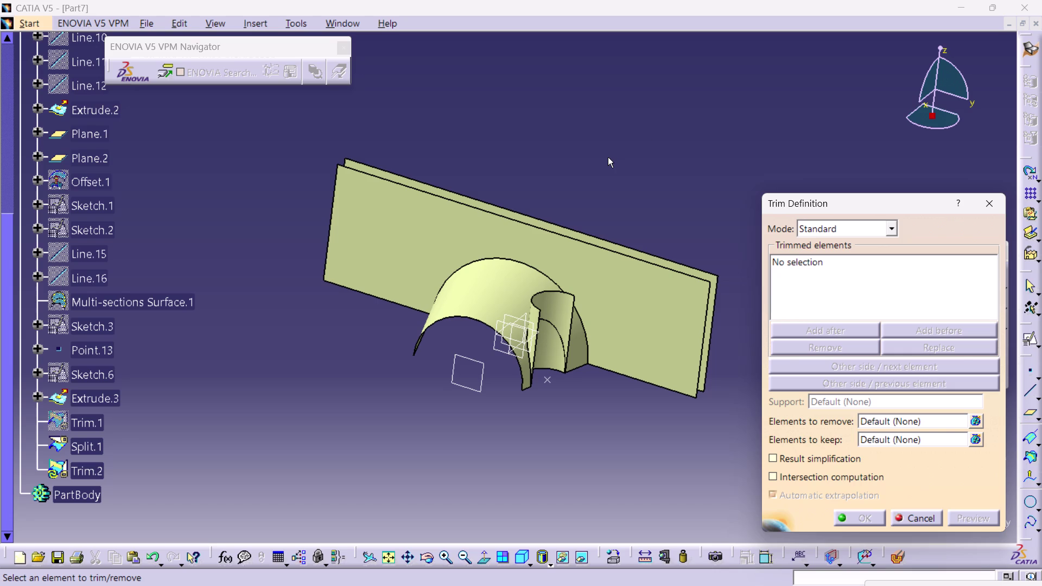
click(806, 273)
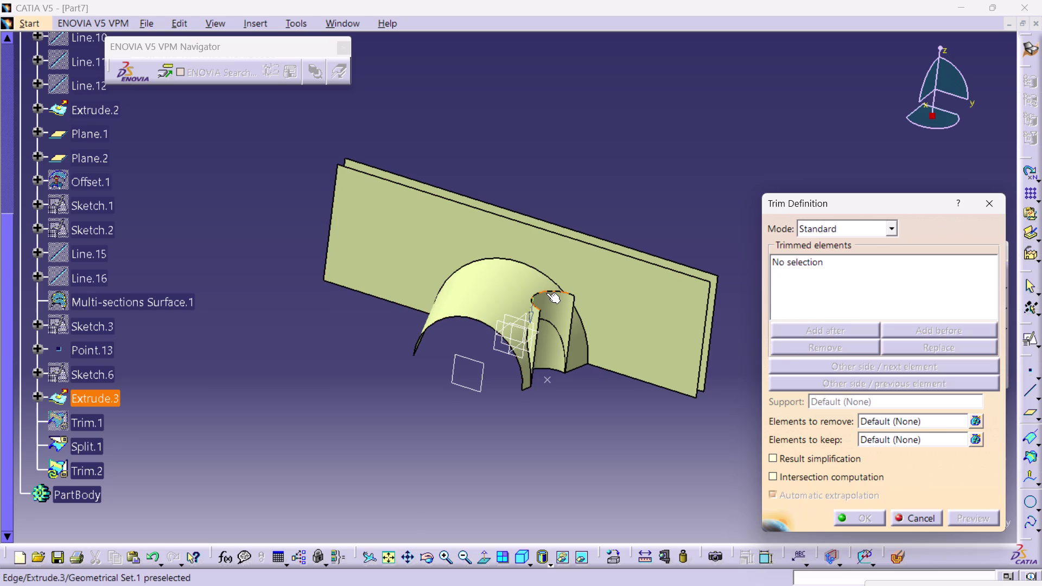
click(547, 293)
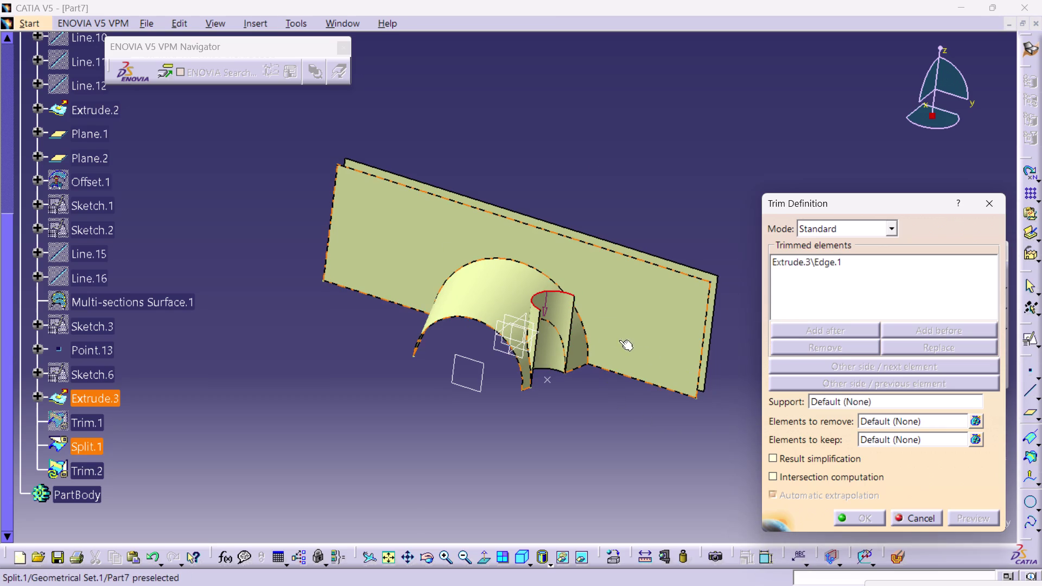
click(568, 323)
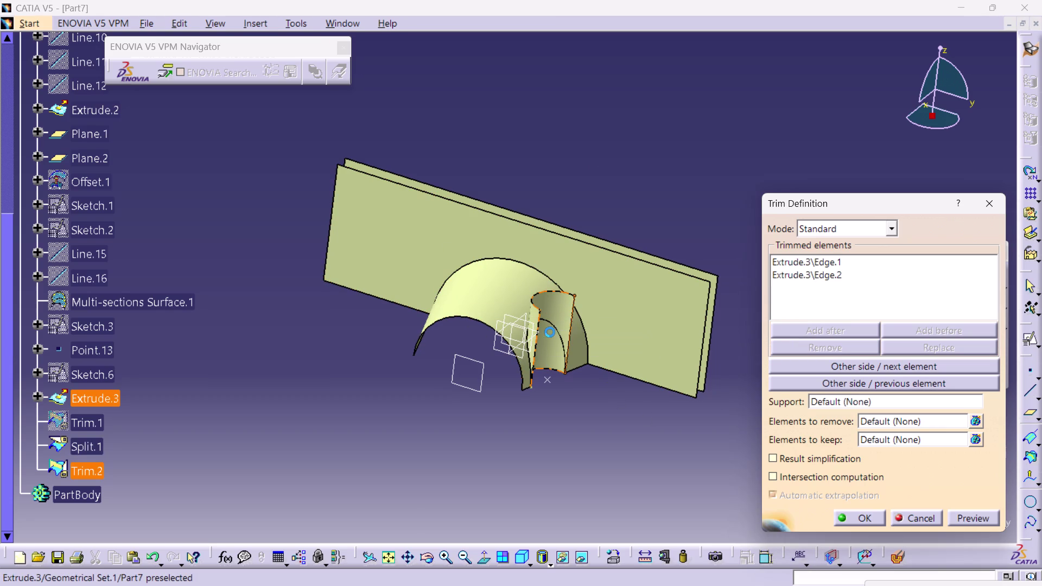
click(537, 314)
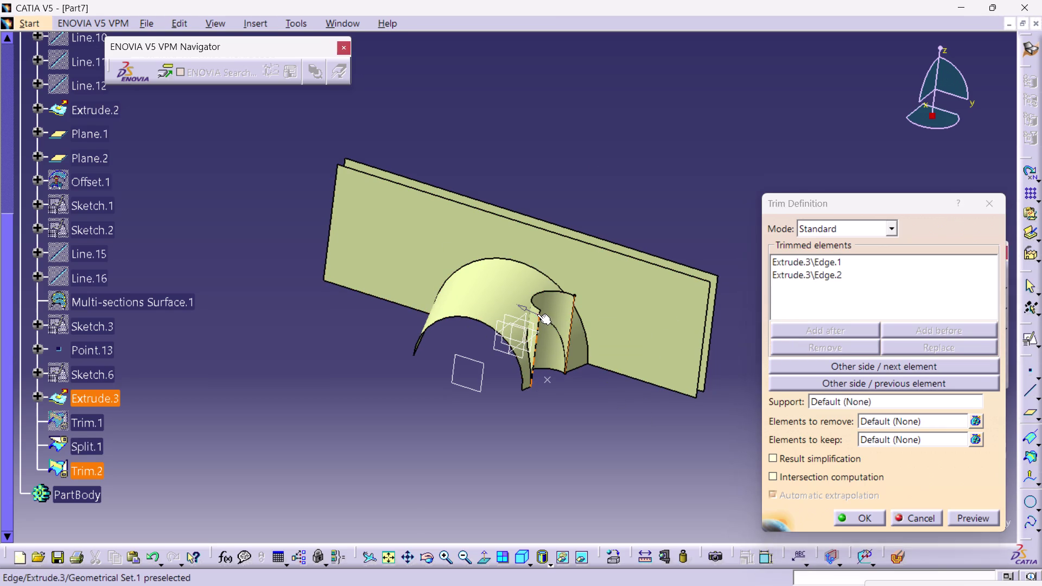
click(635, 351)
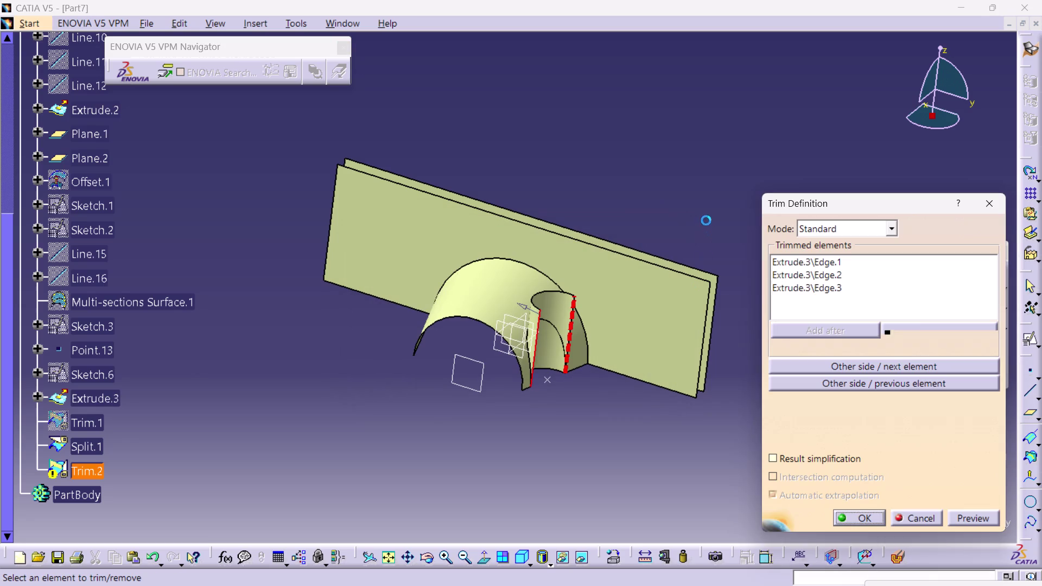
click(550, 292)
click(622, 345)
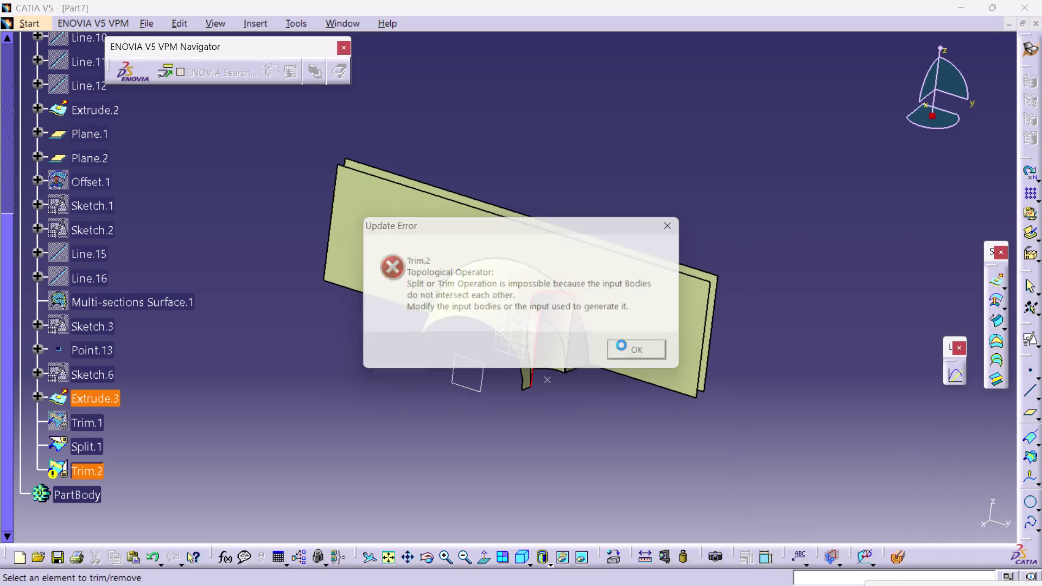
click(853, 519)
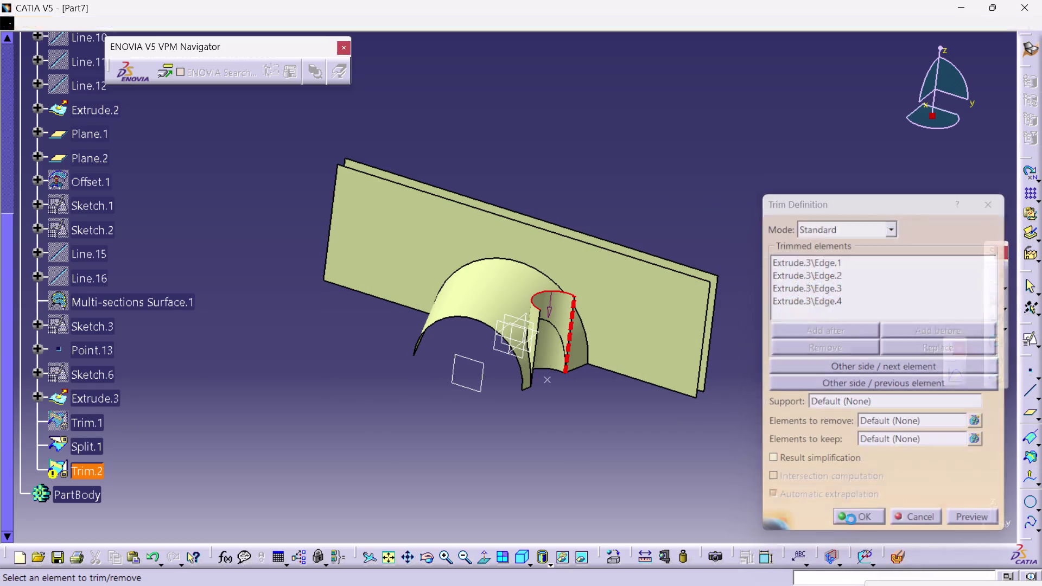
click(662, 345)
click(679, 176)
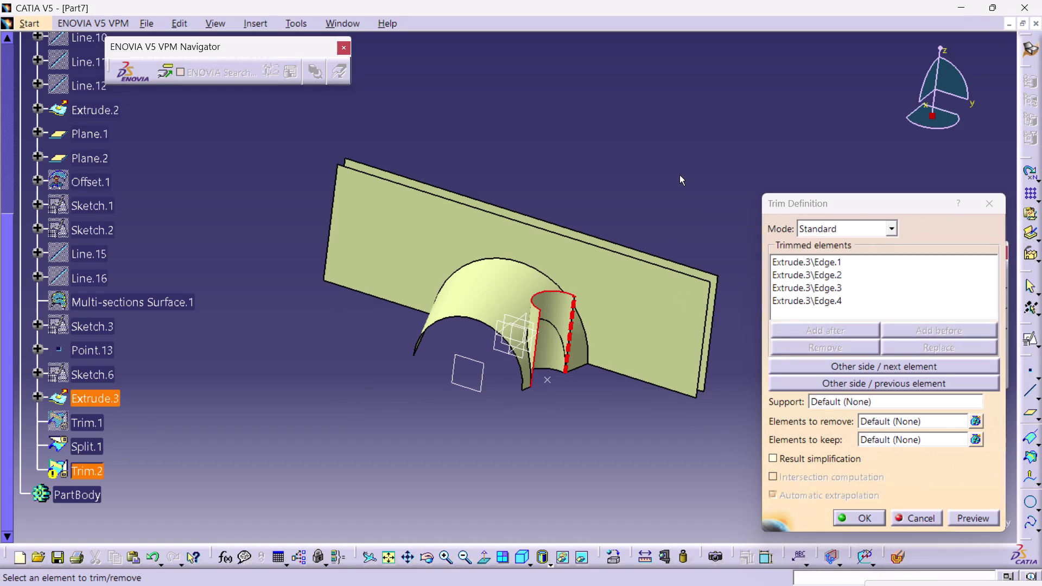
click(982, 199)
click(720, 156)
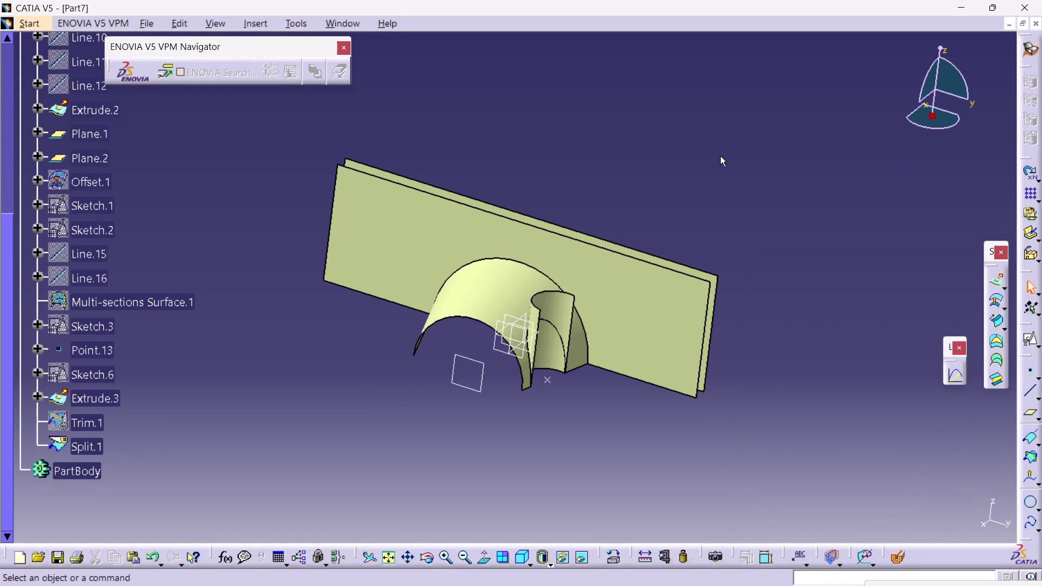
click(248, 24)
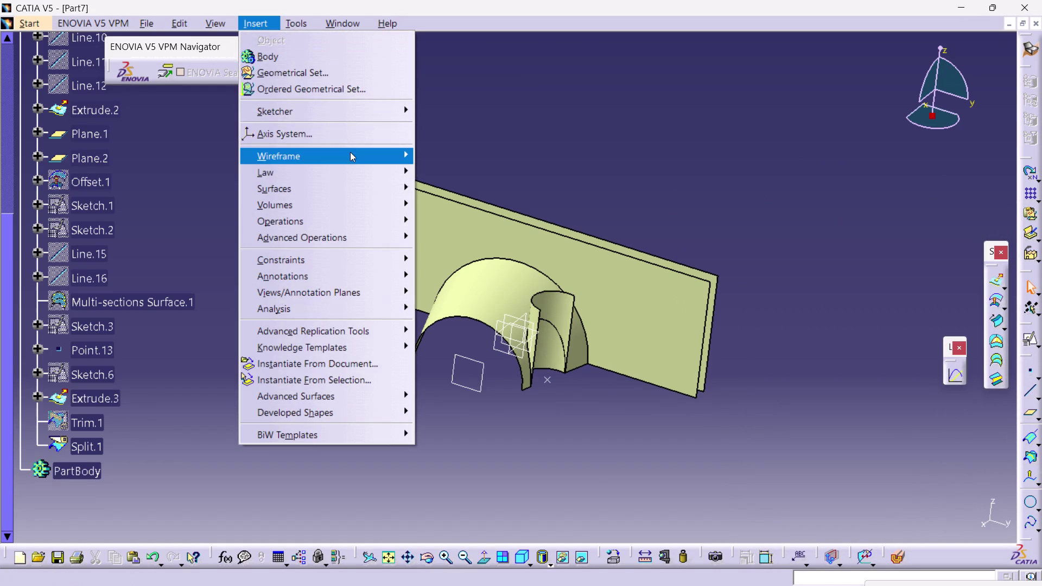
click(351, 215)
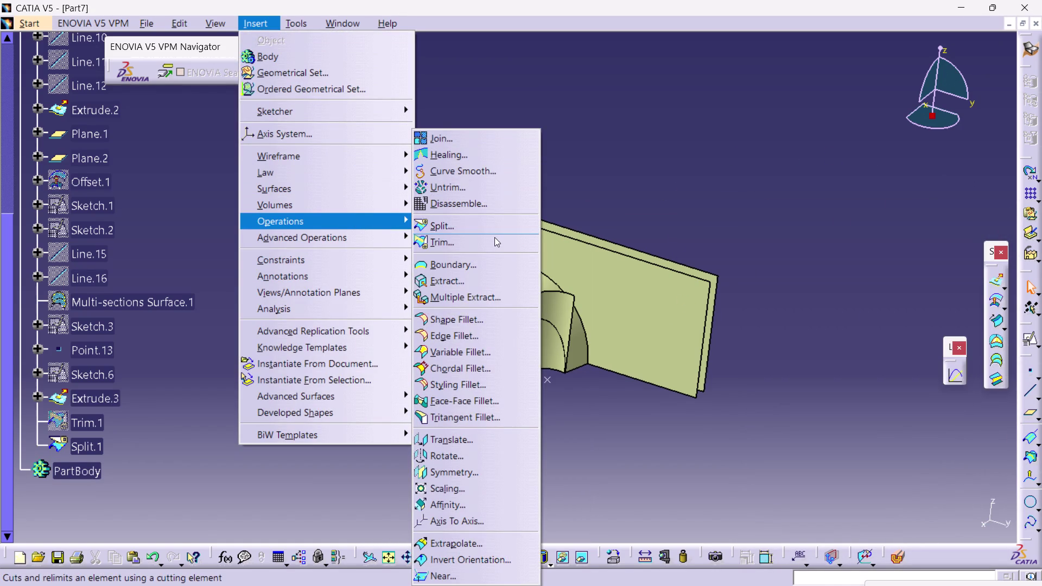
click(495, 237)
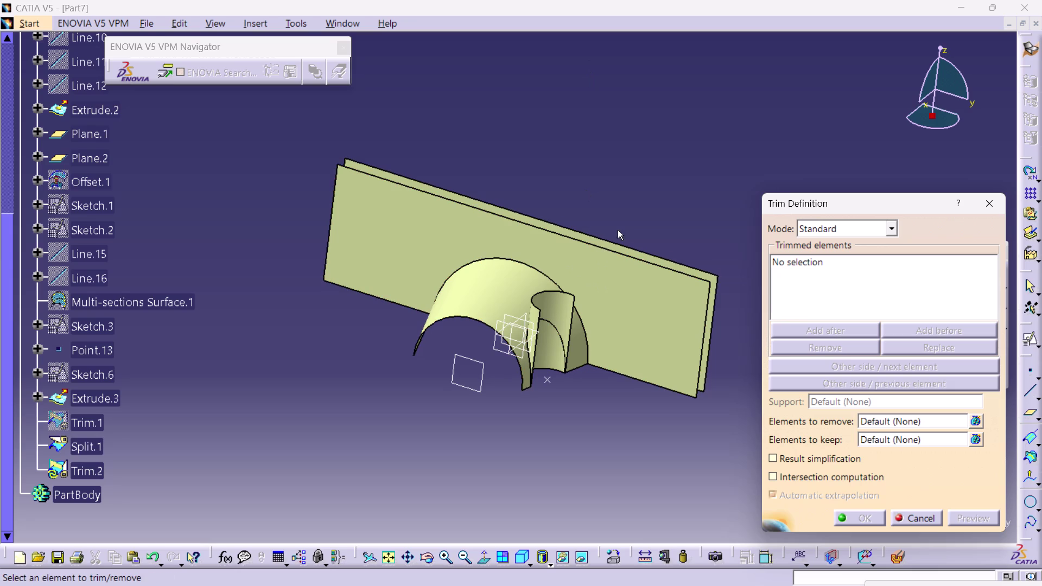
click(793, 288)
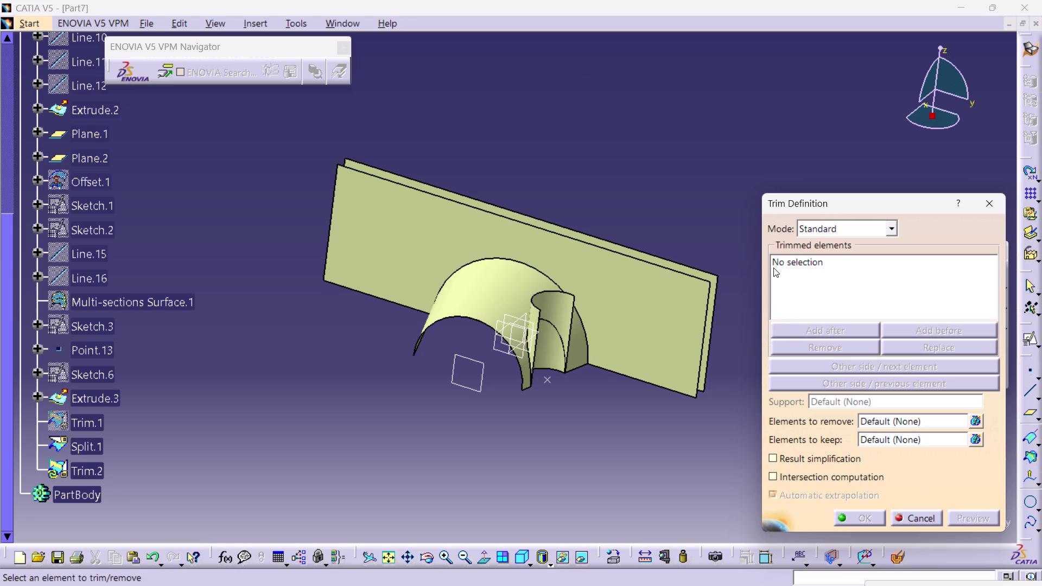